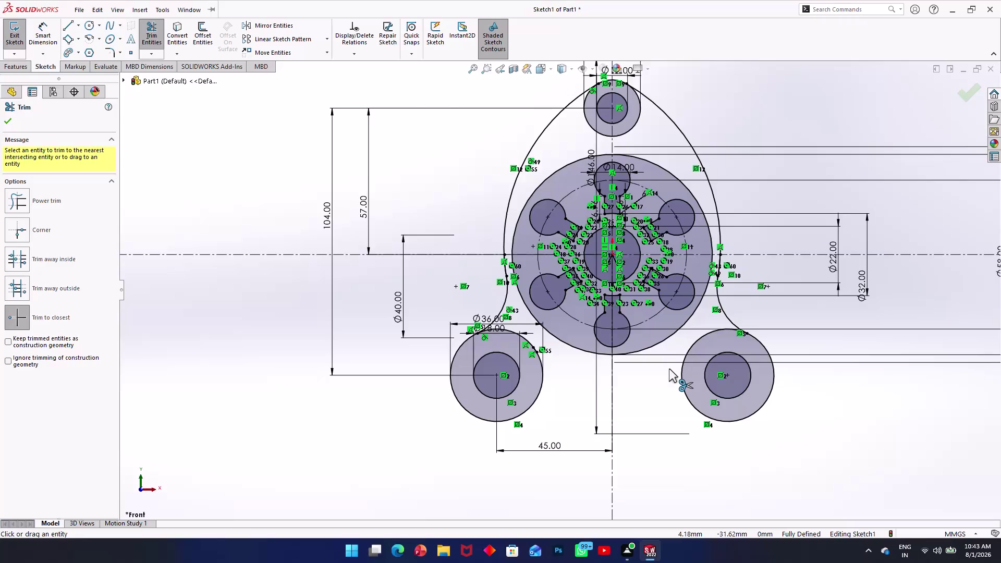
scroll(up, 3)
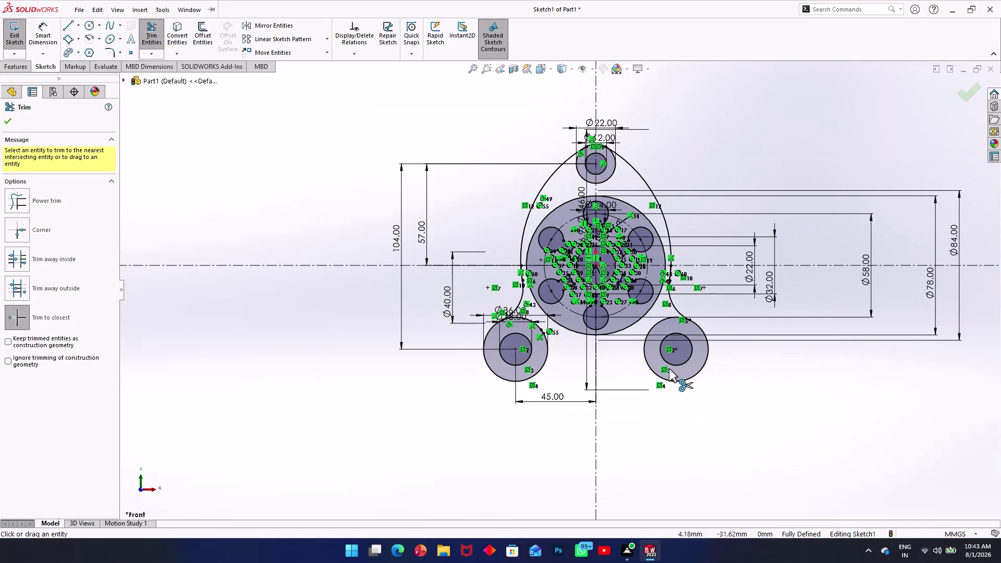
scroll(up, 3)
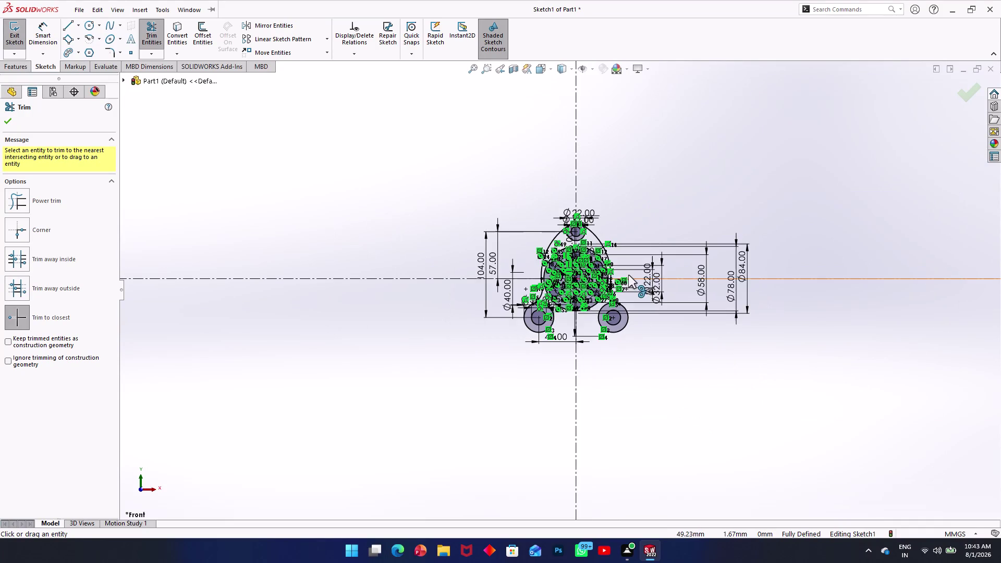
scroll(down, 3)
scroll(down, 3)
scroll(down, 3)
scroll(down, 3)
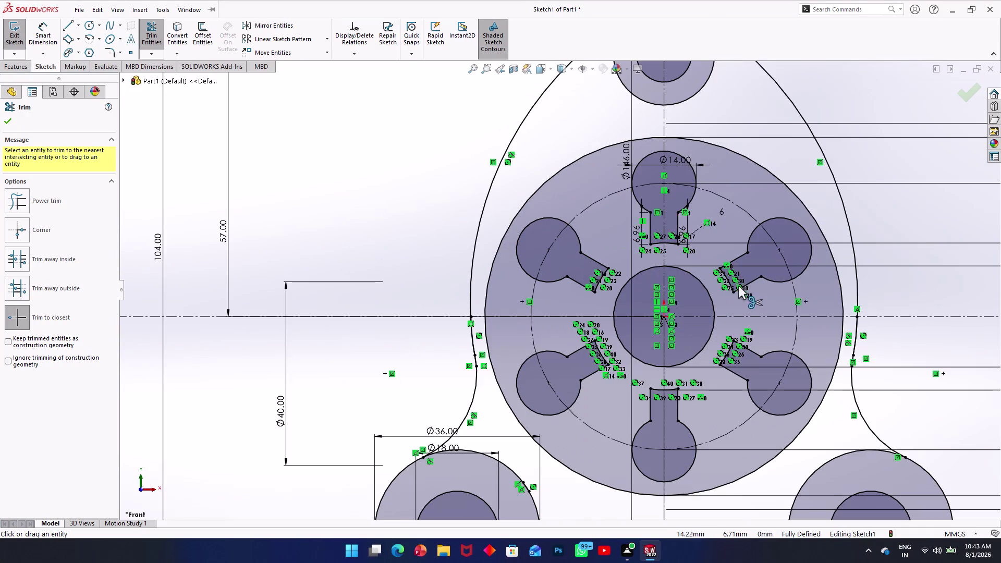
scroll(up, 3)
scroll(up, 3)
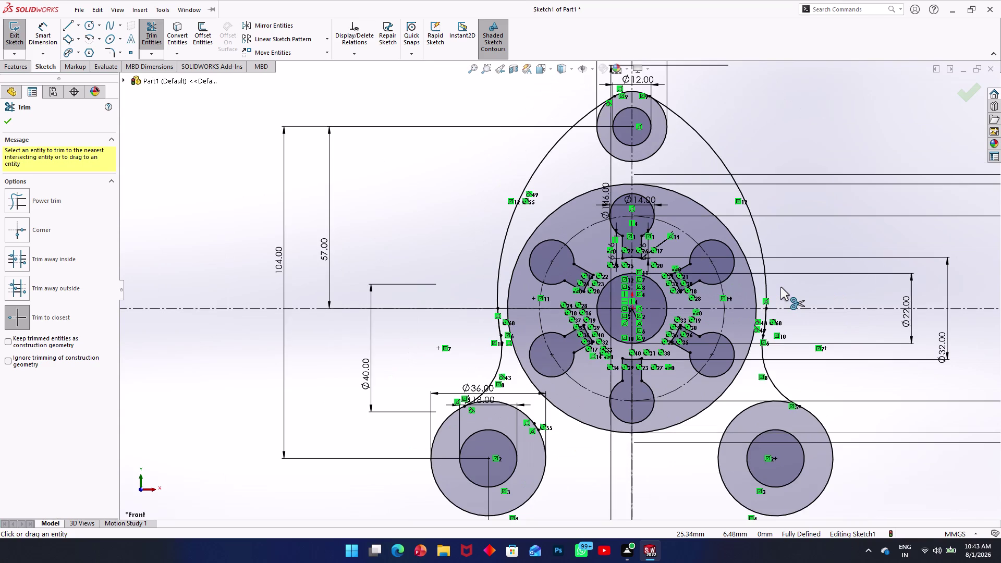